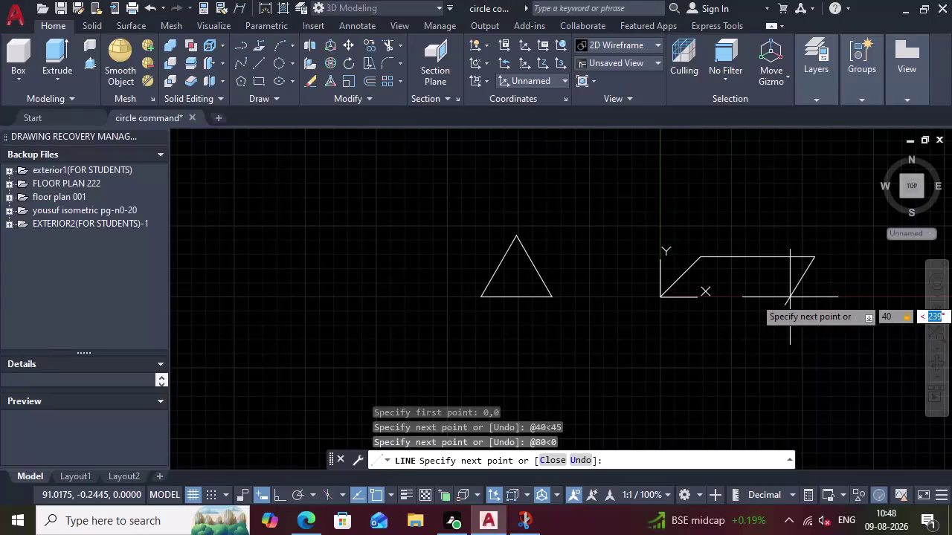
Add the 40-unit side at 225 degrees, close the parallelogram at its start corner, and end LINE.
text(225)
key(Return)
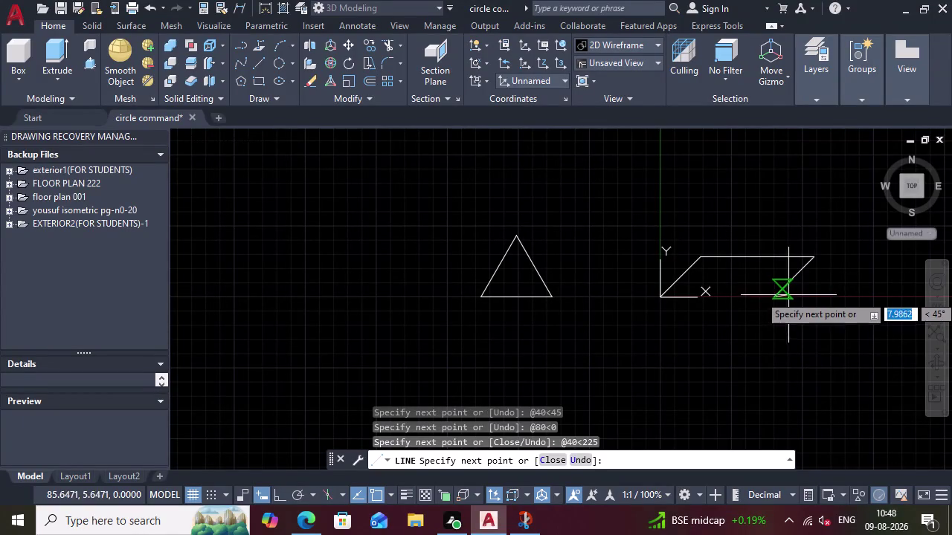
click(665, 301)
key(Escape)
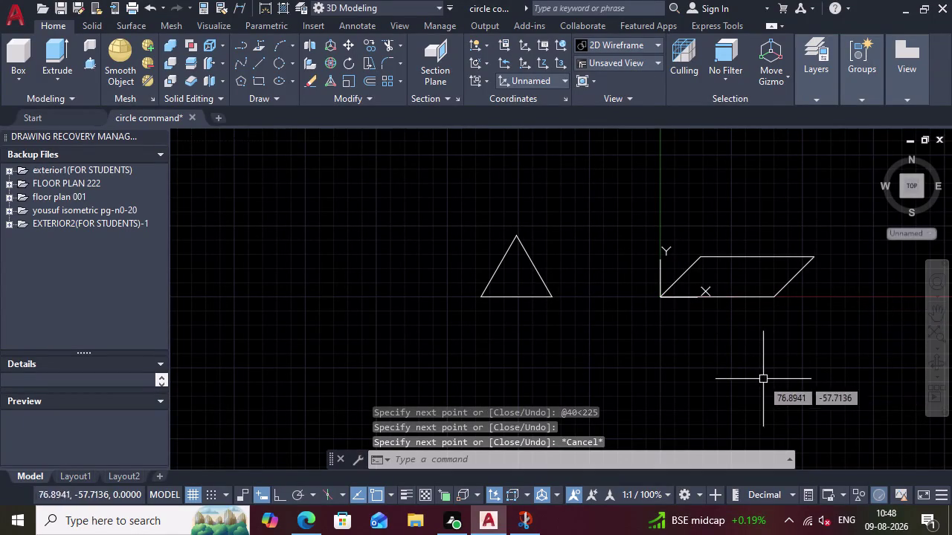
double_click(662, 299)
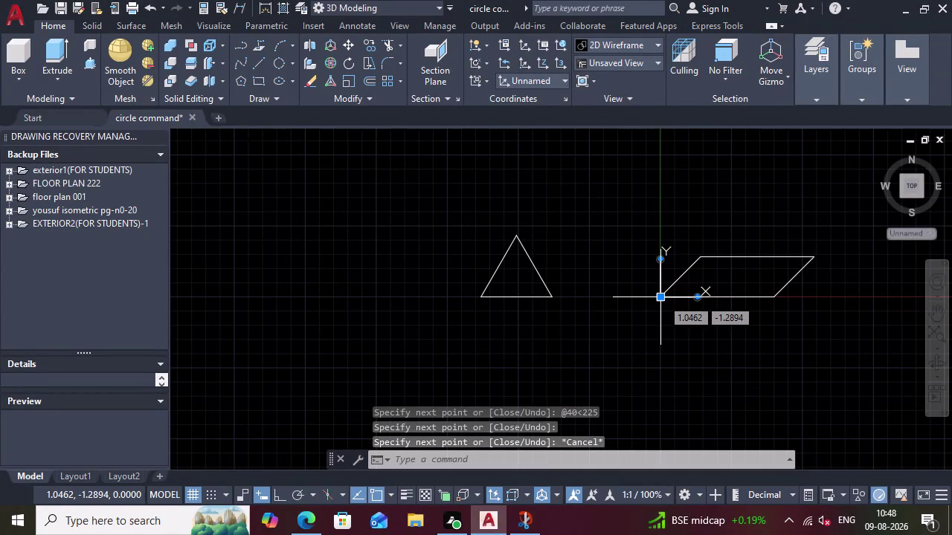
Drag the UCS origin grip to a point below the triangle and start a LINE at 0,0.
double_click(663, 296)
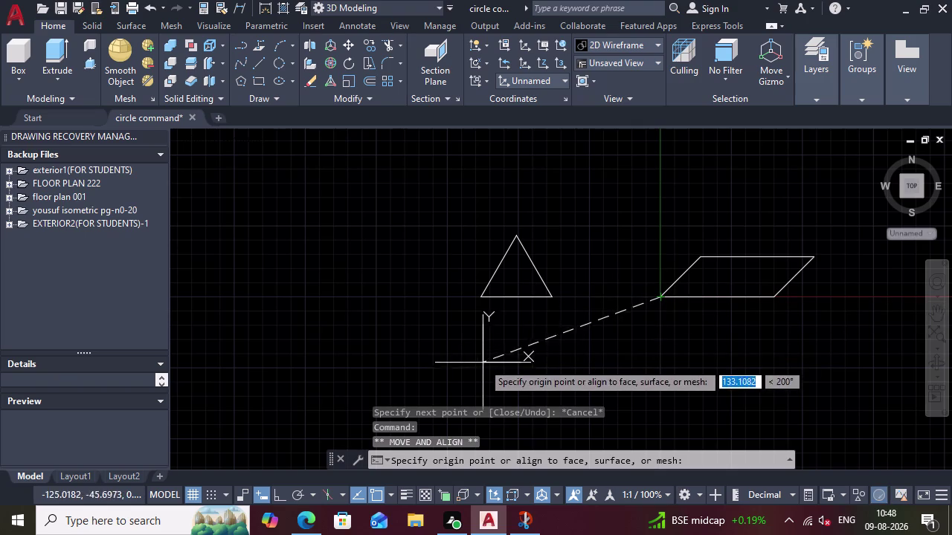
click(472, 380)
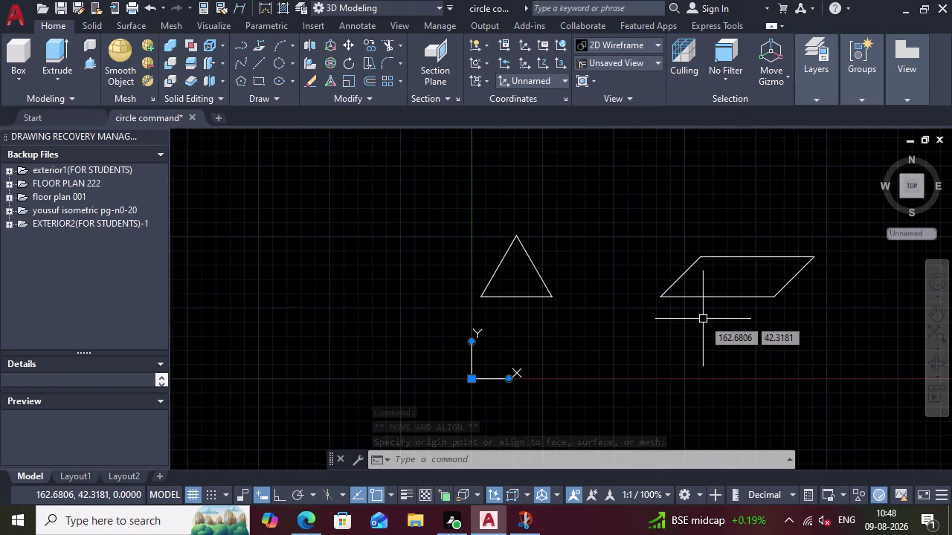
key(l)
key(Return)
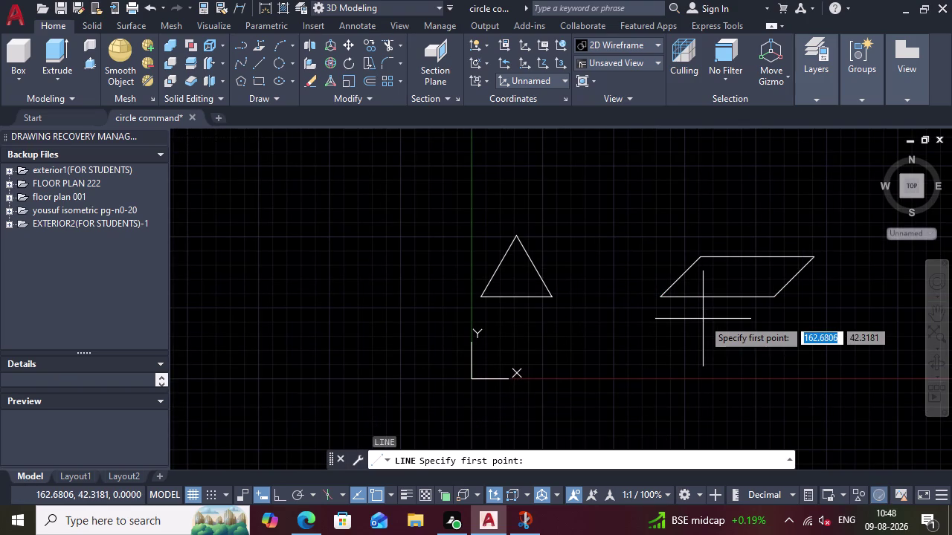
key(0)
key(Tab)
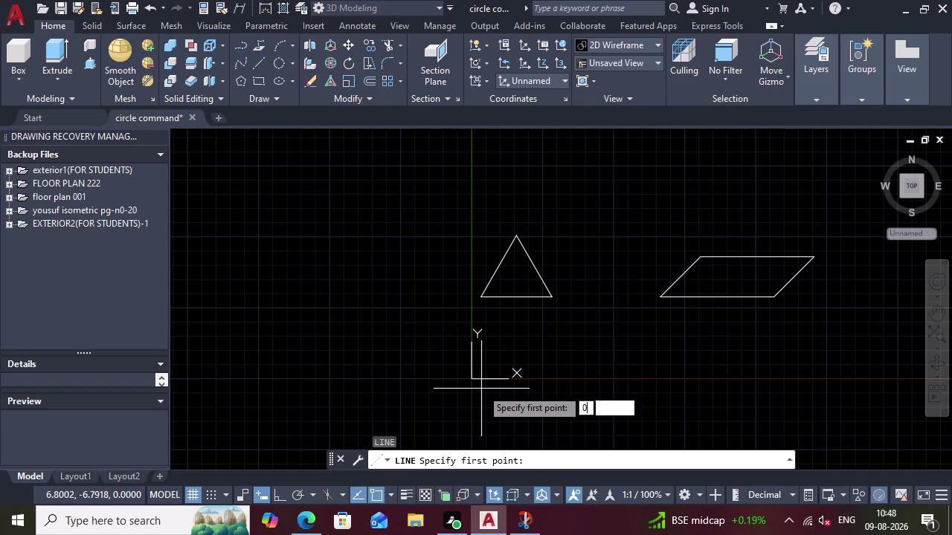
key(0)
key(Return)
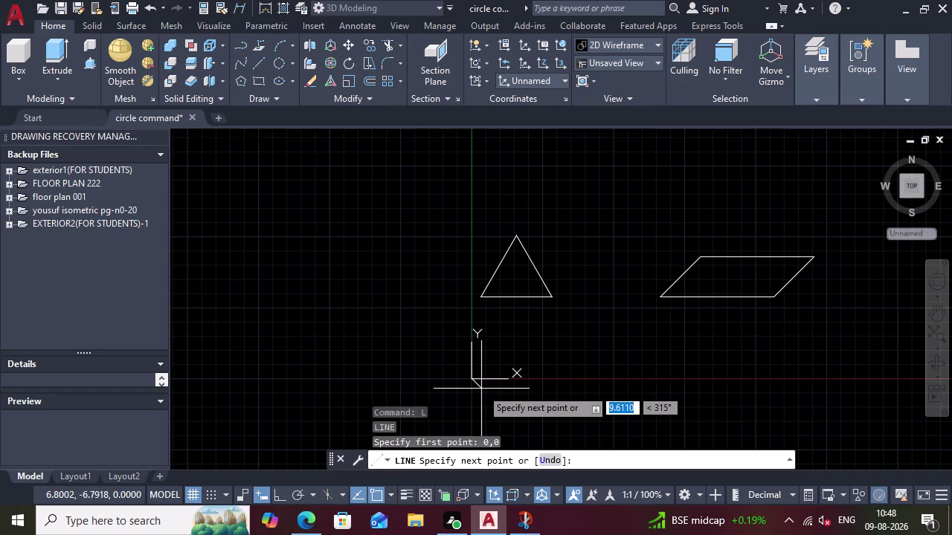